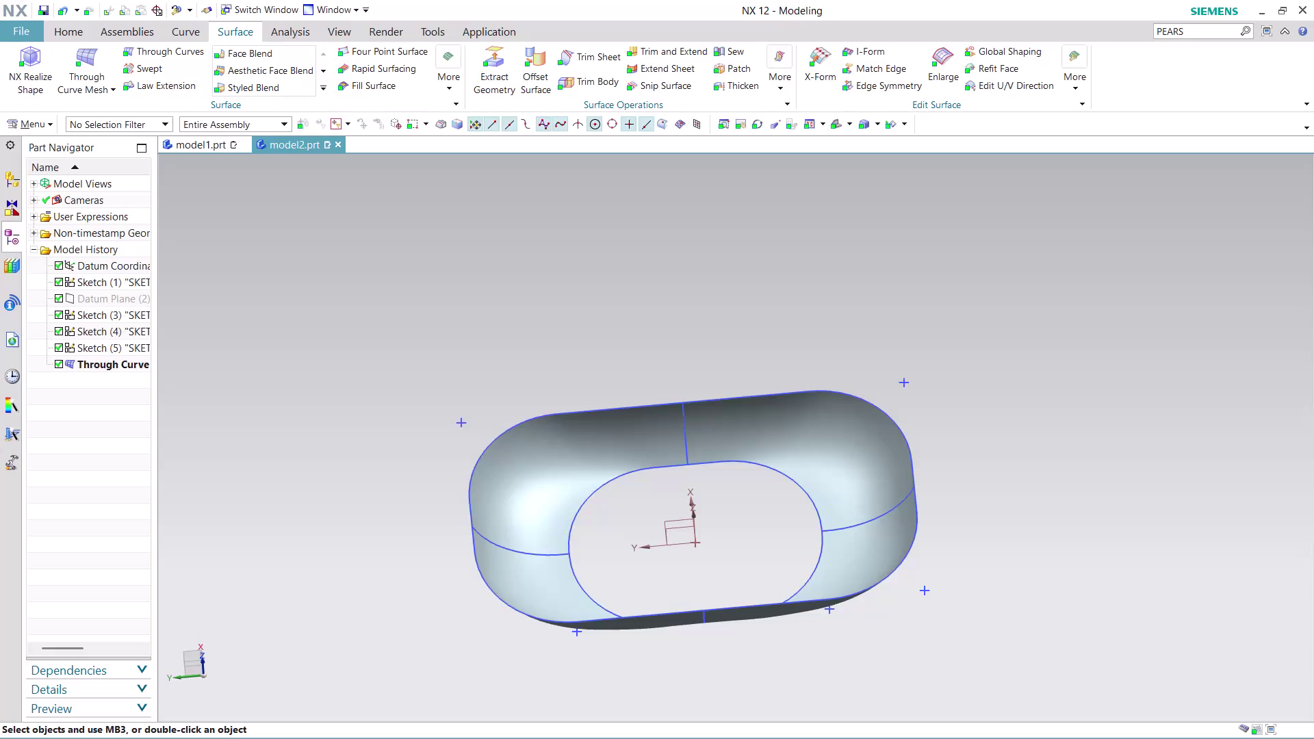
Zoom in and out on the open-ring surface body, then tilt it to view edge-on.
scroll(down, 3)
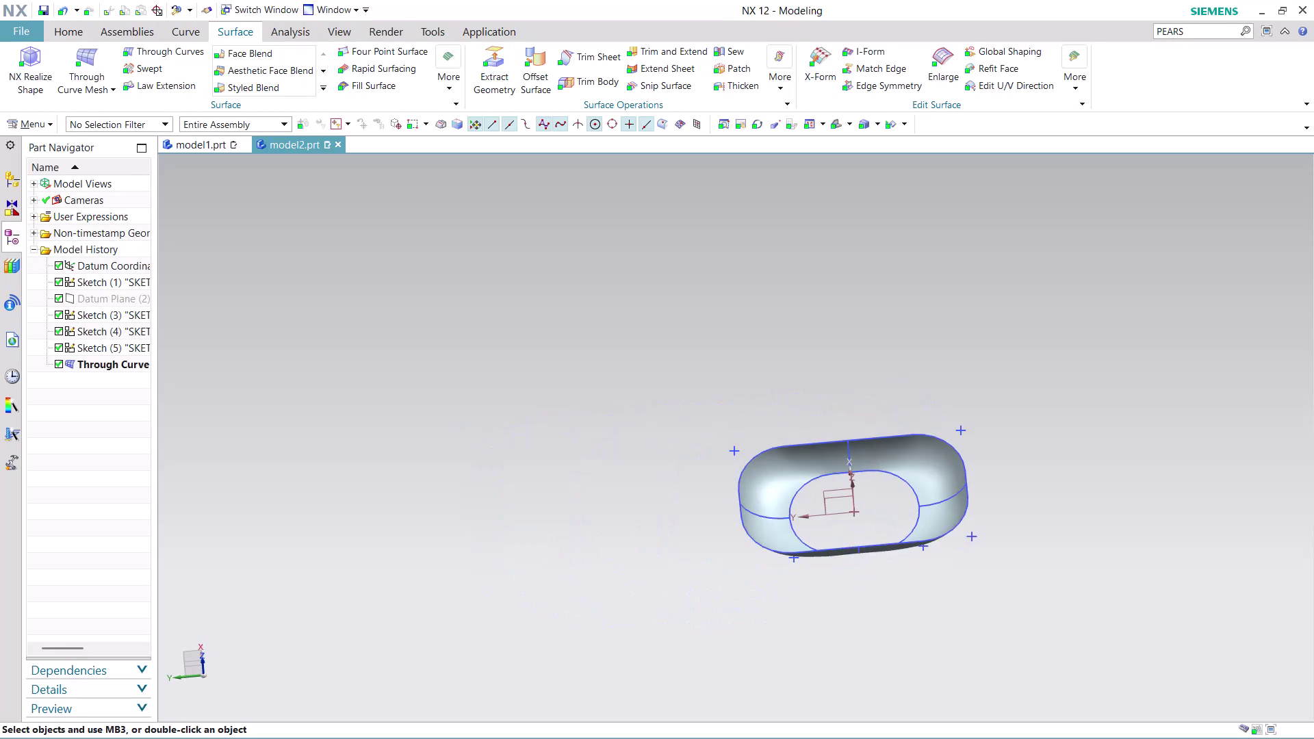
scroll(up, 3)
scroll(down, 3)
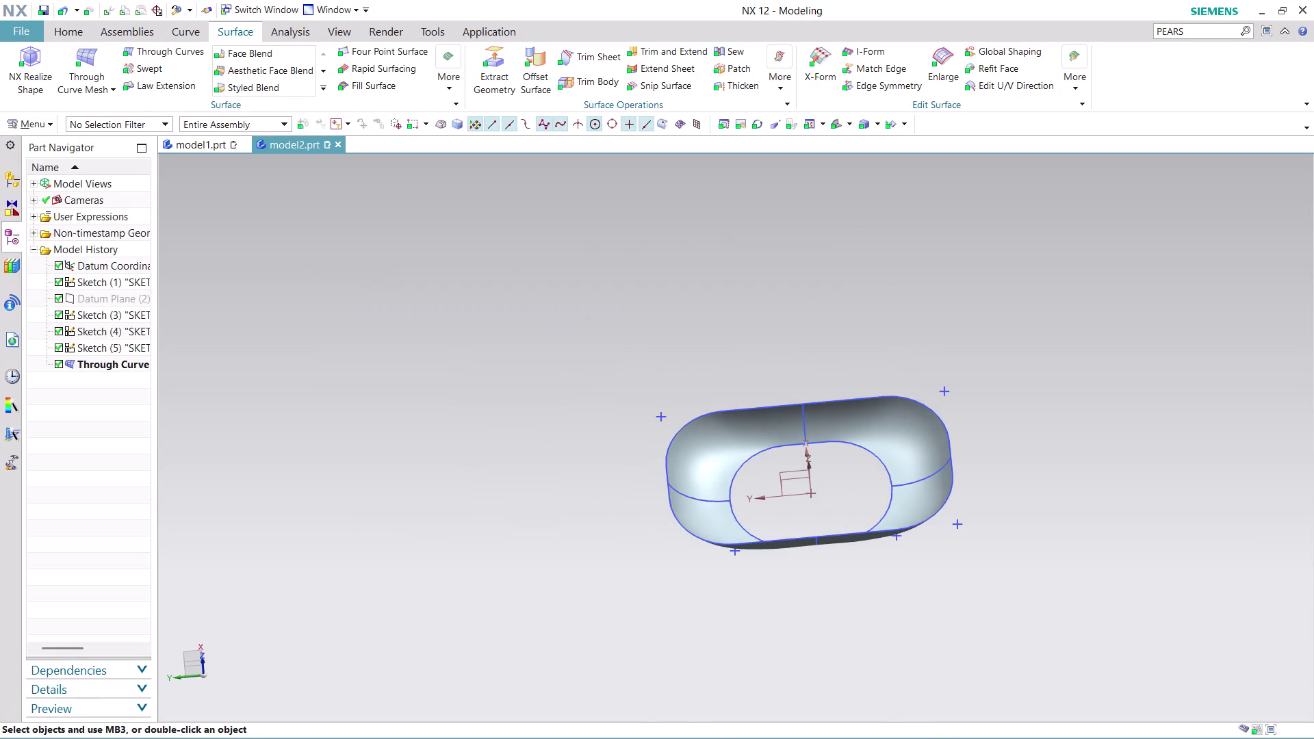
scroll(up, 3)
middle_drag(939, 629, 926, 560)
scroll(up, 3)
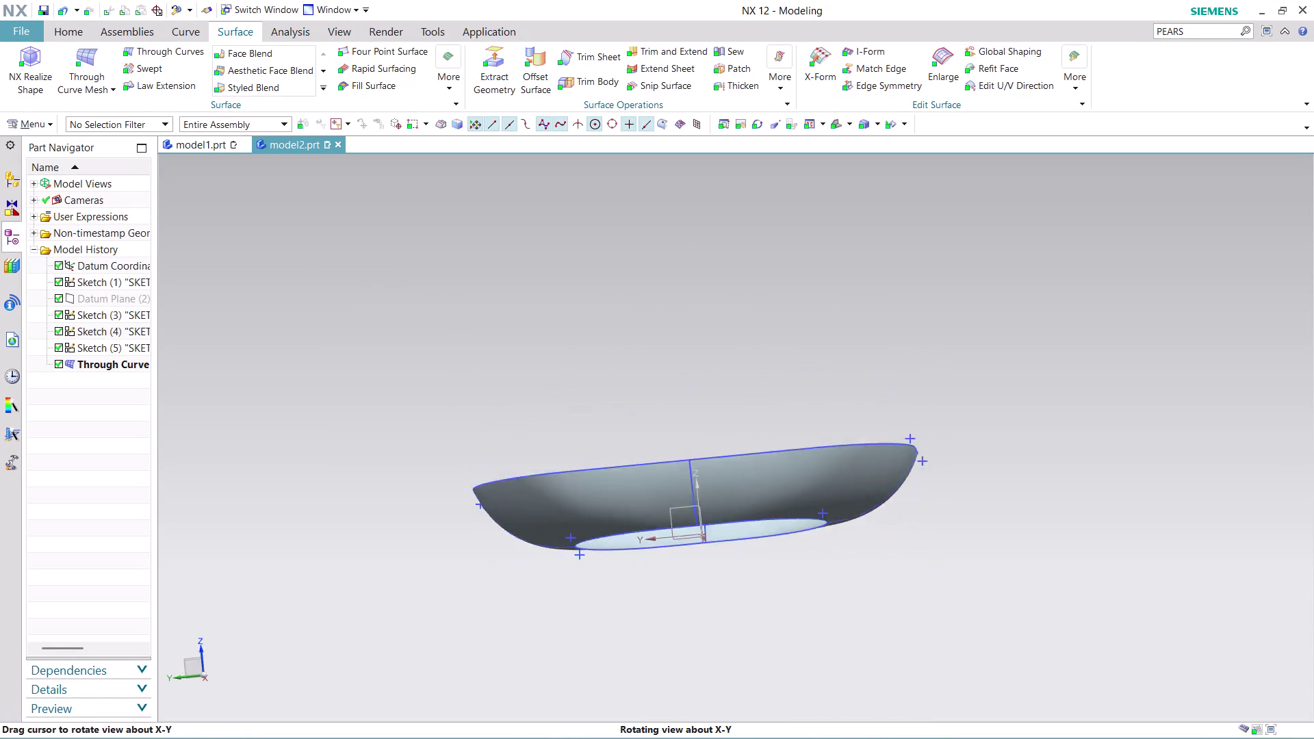
Orbit the ring to inspect its top, rim and opening from below, then return above.
middle_drag(926, 561, 943, 607)
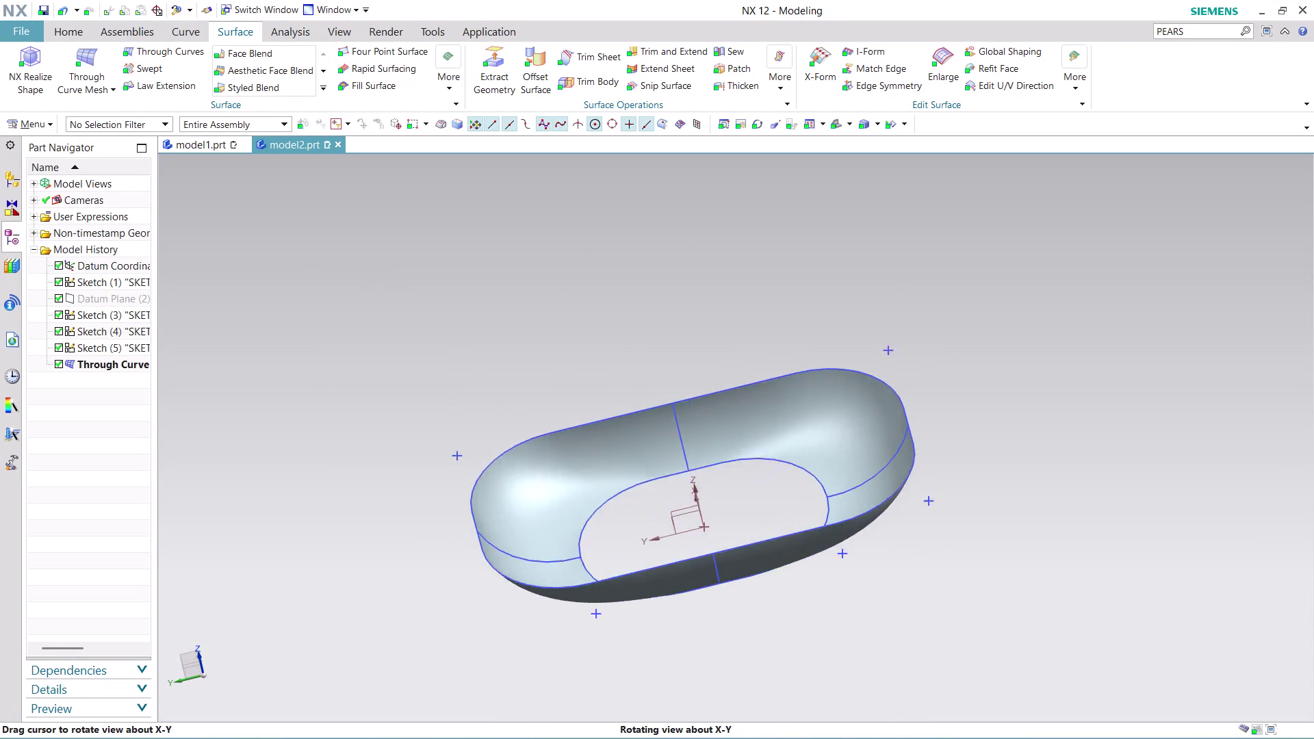
middle_drag(944, 606, 907, 590)
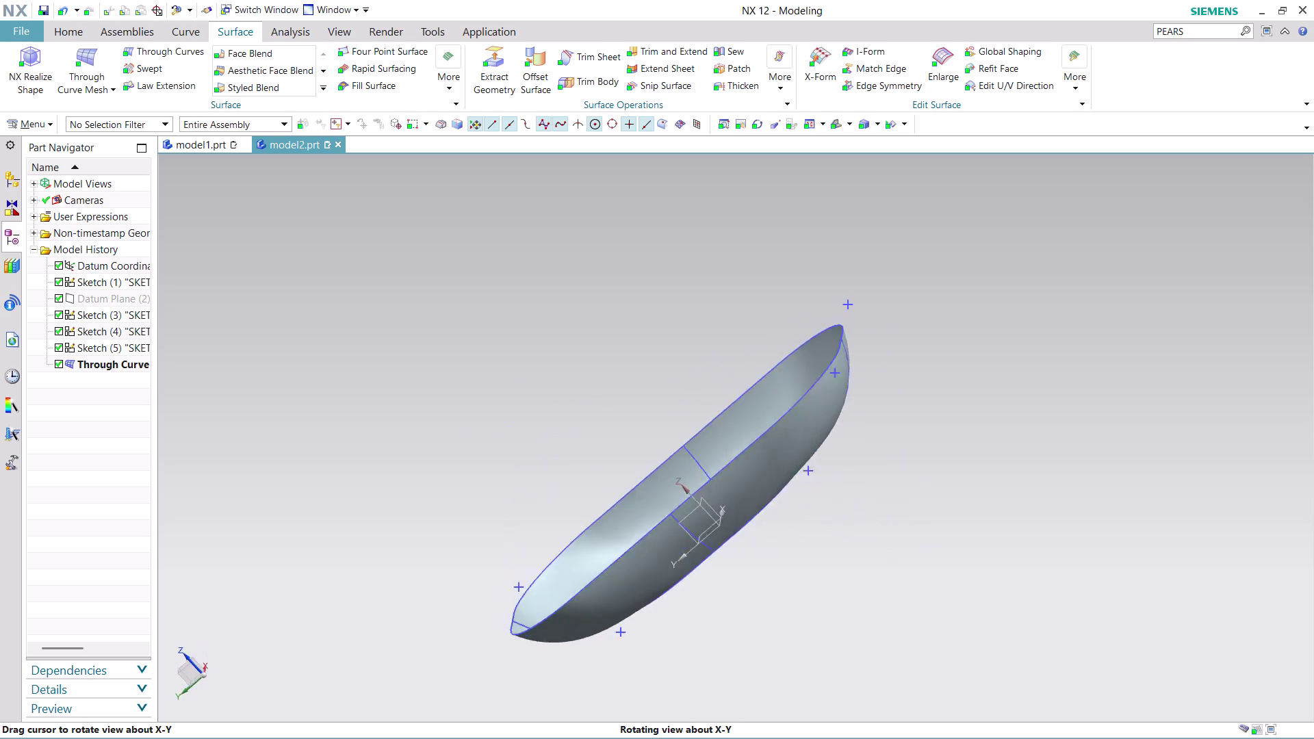
middle_drag(907, 590, 832, 616)
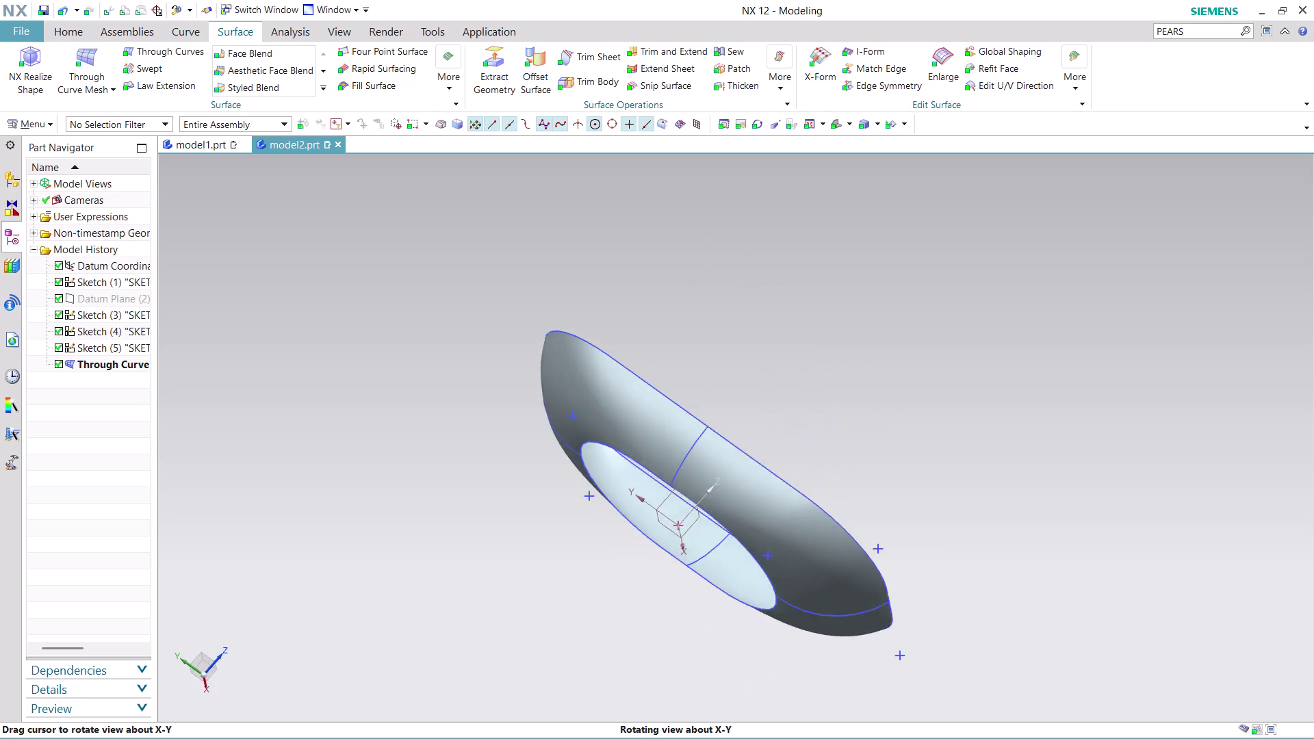
middle_drag(832, 616, 856, 707)
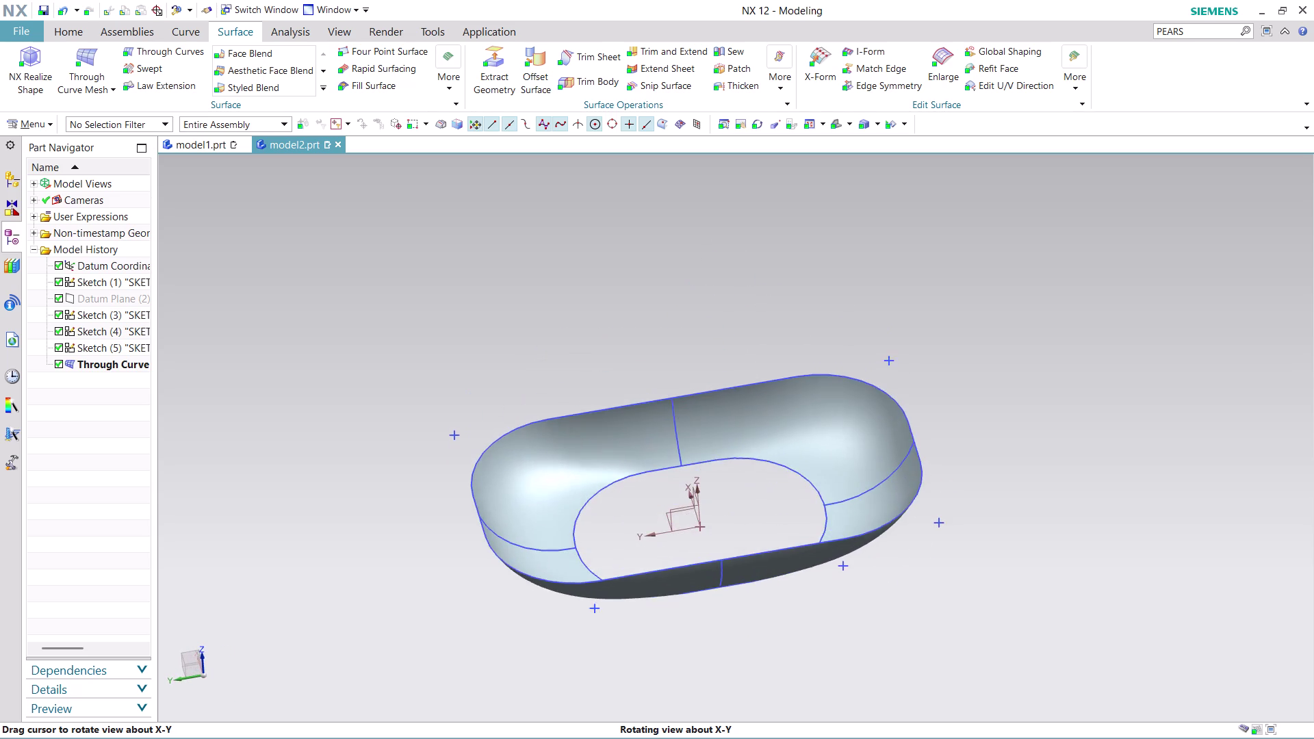
middle_drag(855, 708, 838, 709)
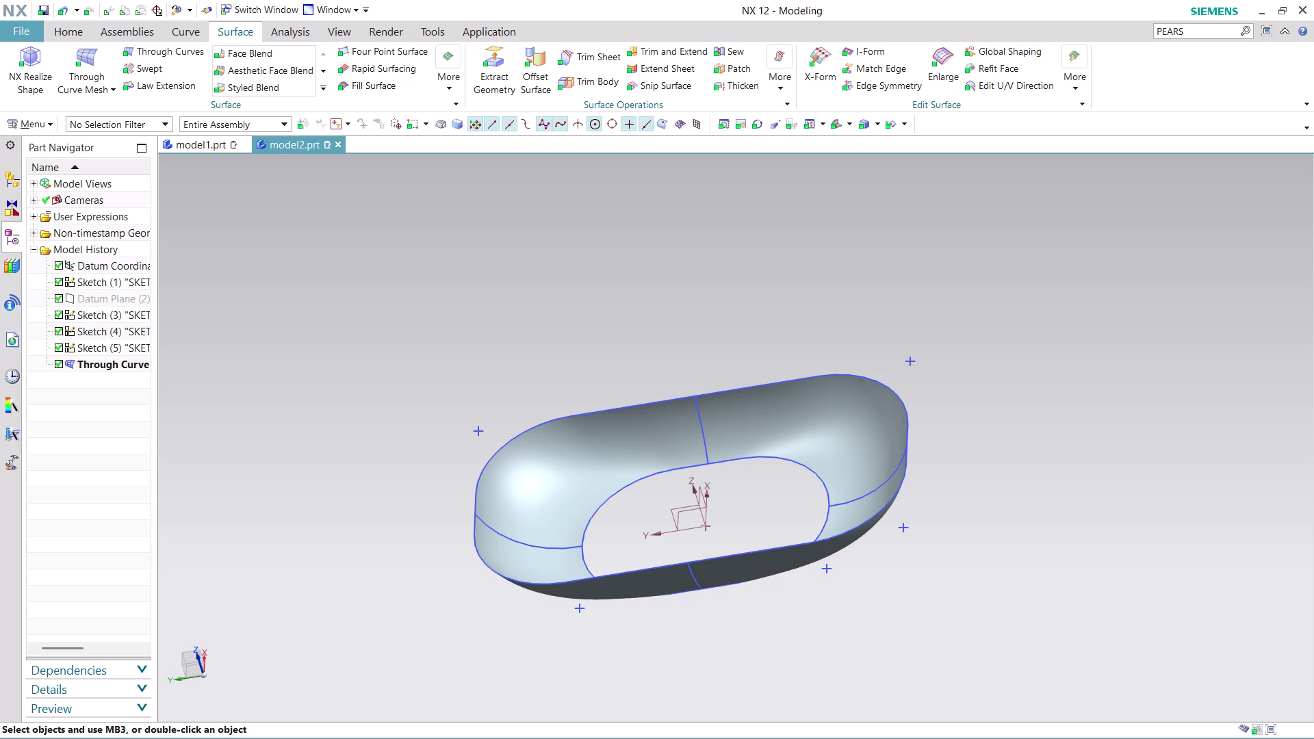
Zoom in for a closer look at the ring body.
scroll(up, 3)
scroll(up, 3)
scroll(down, 3)
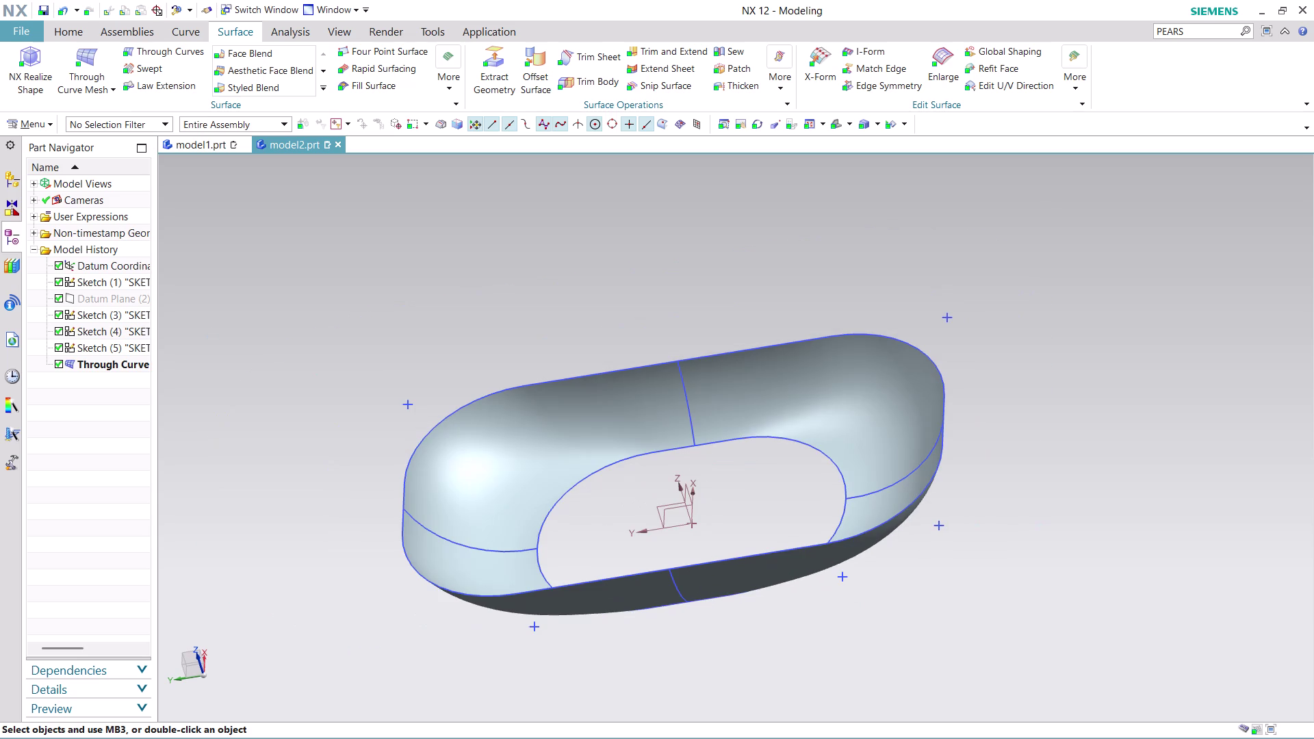
scroll(up, 3)
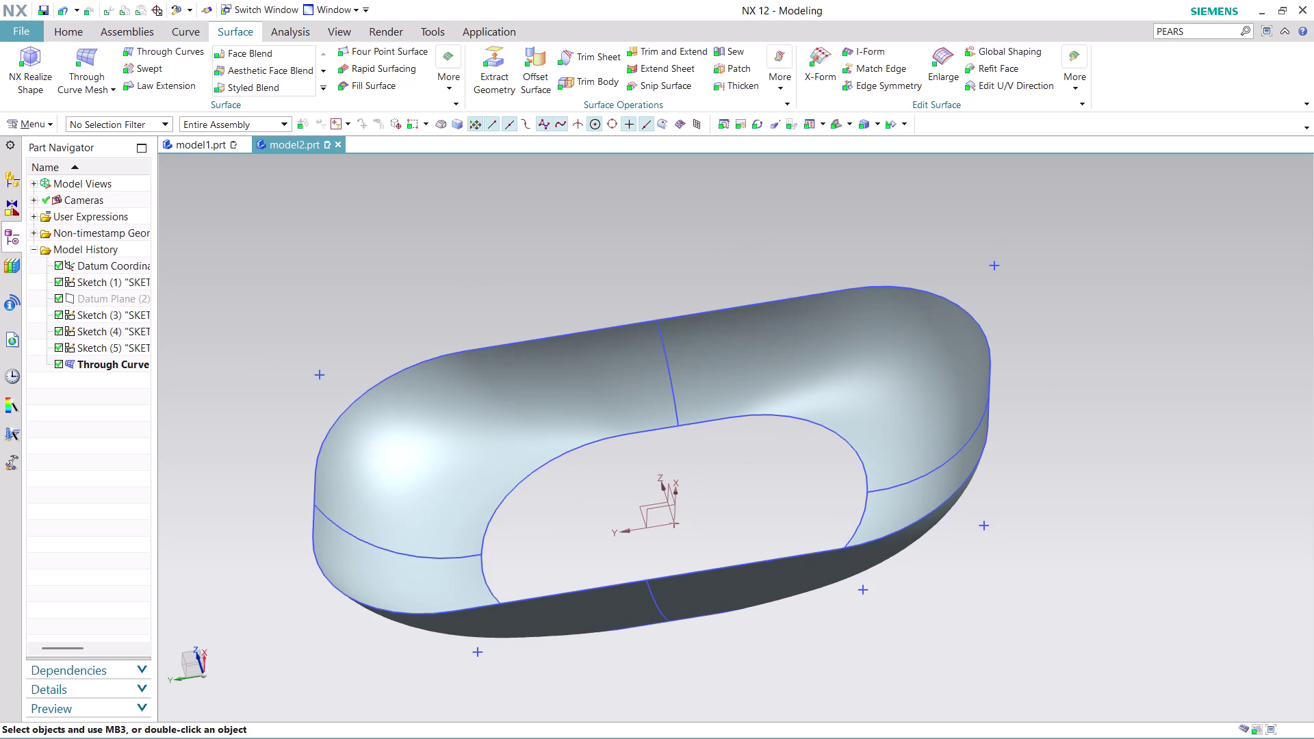